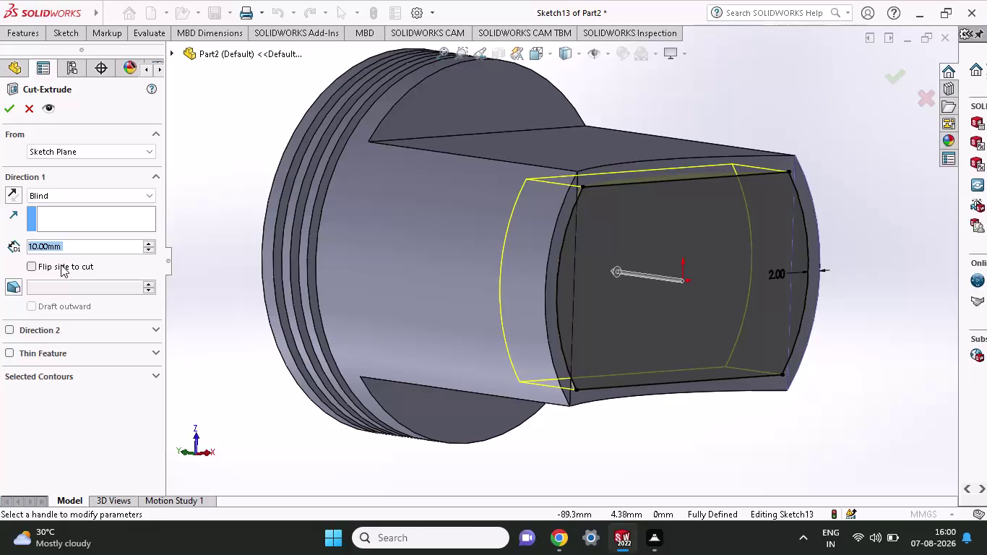
Set the cut's Blind depth to 35 mm and confirm Cut-Extrude3.
text(35)
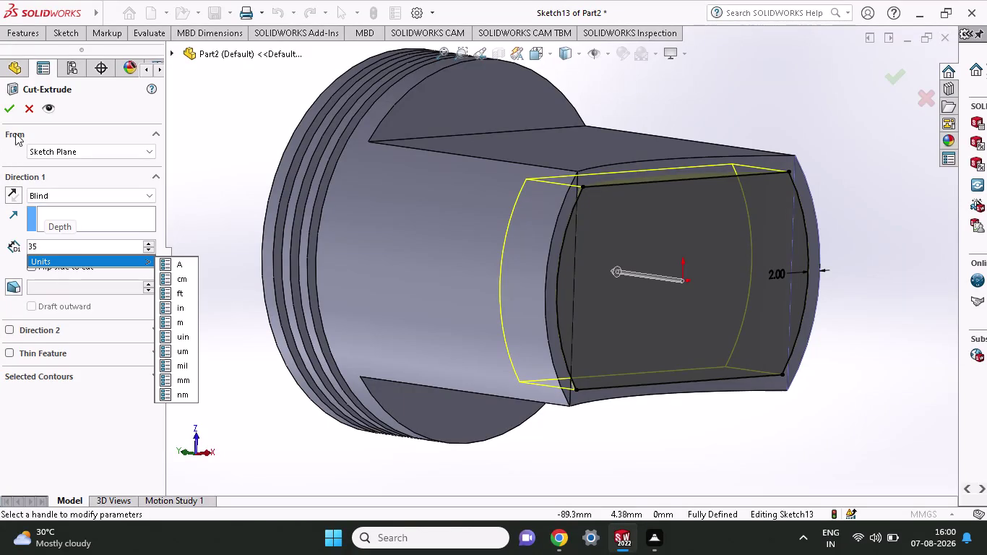
click(8, 108)
click(8, 108)
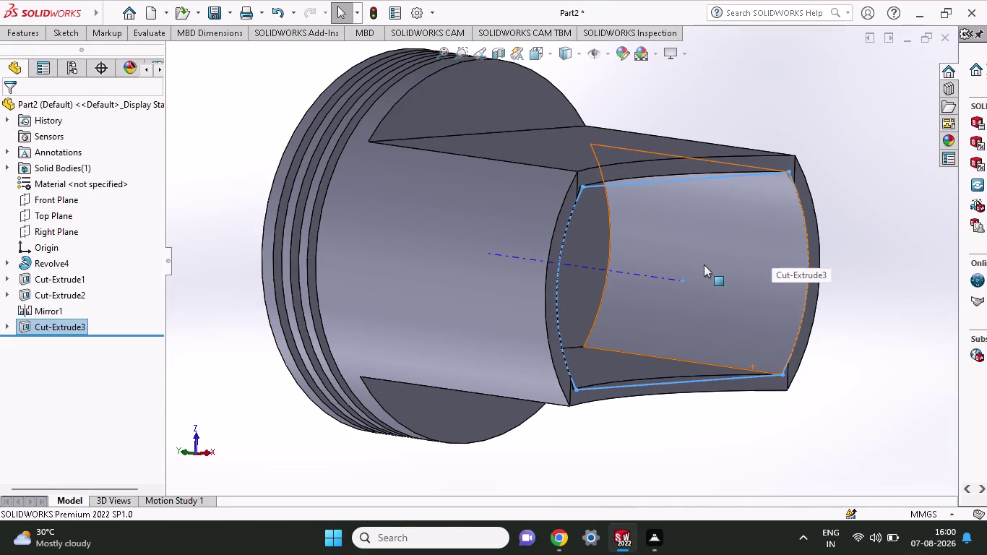
Orbit the piston to inspect the flat cut face, then select the Front Plane.
middle_drag(698, 255, 684, 386)
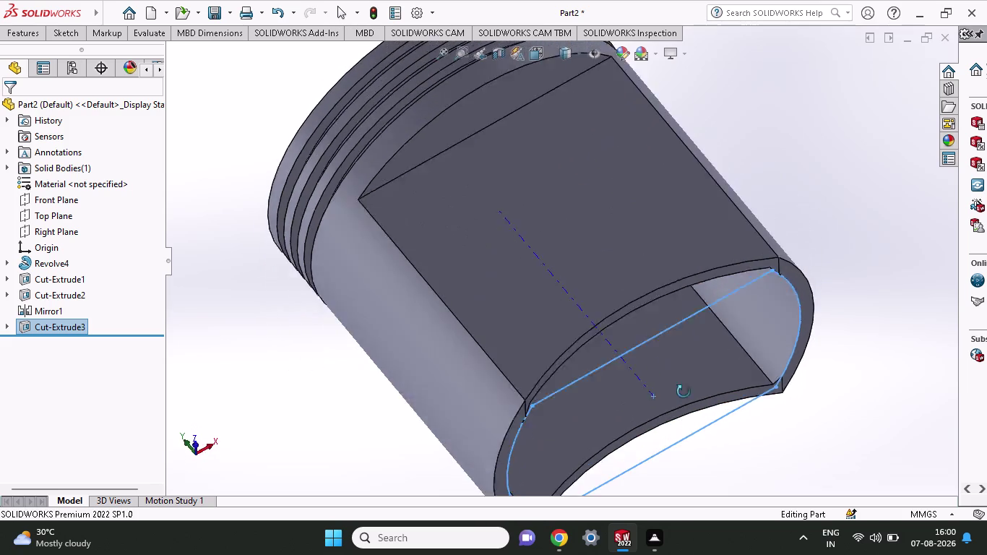
middle_drag(683, 386, 683, 425)
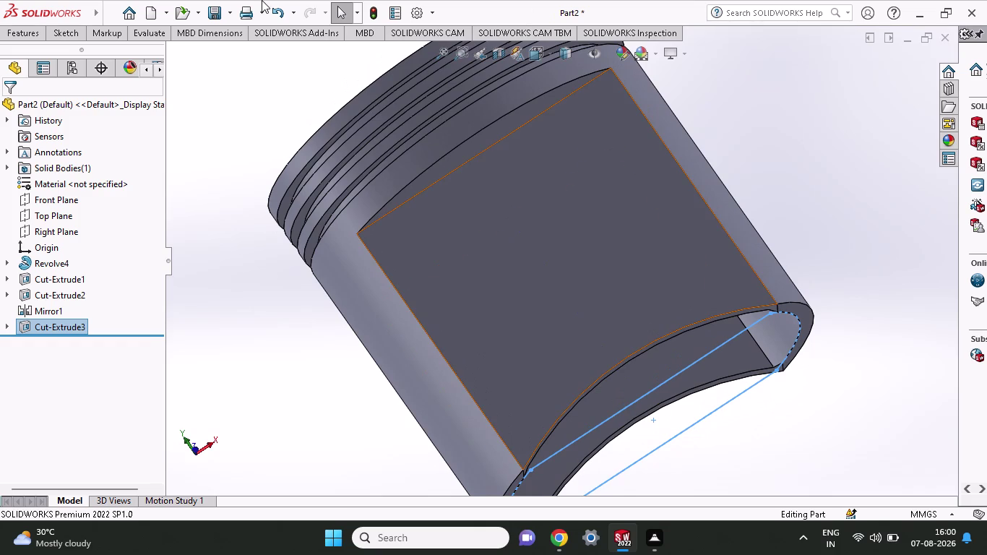
click(60, 200)
Start a sketch on the Front Plane and draw two concentric circles above the origin.
click(67, 183)
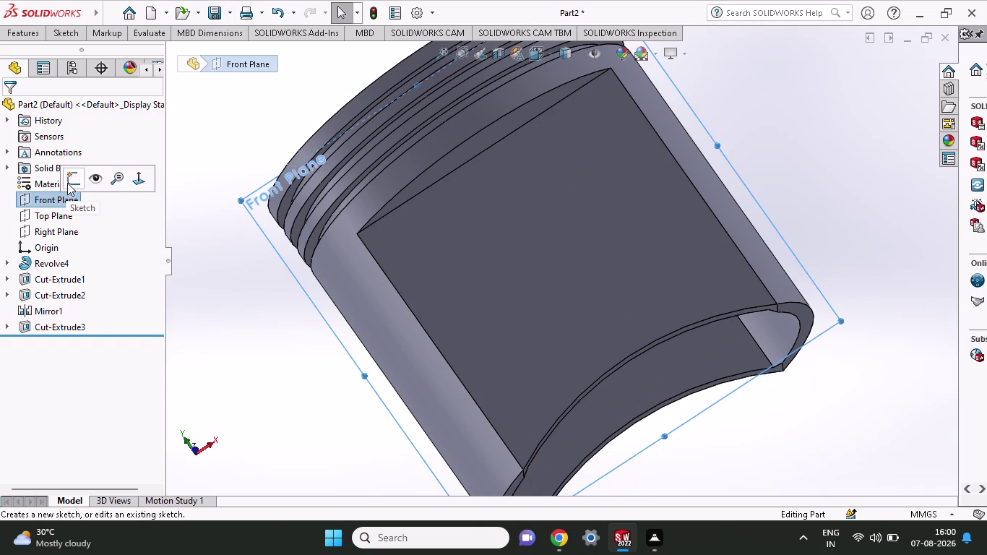
click(57, 33)
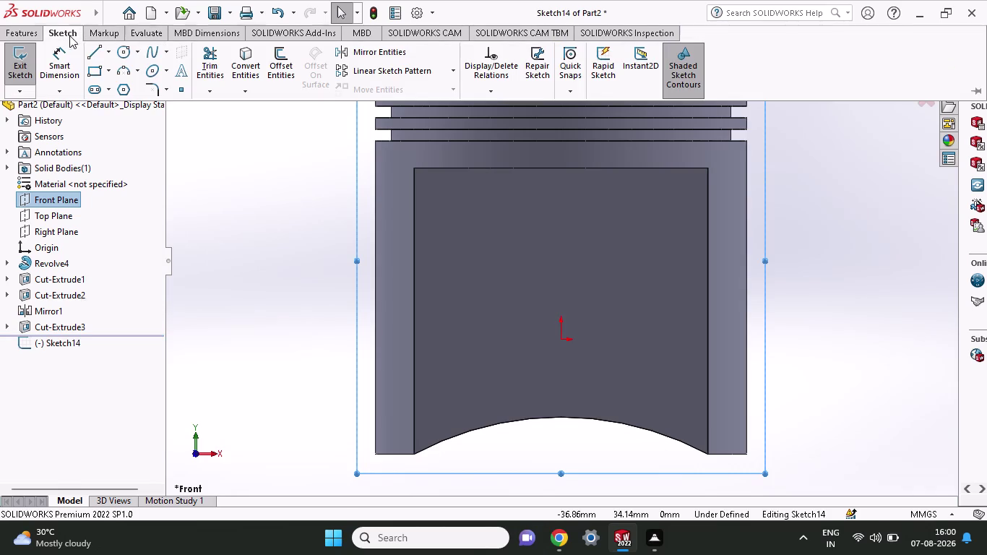
click(125, 54)
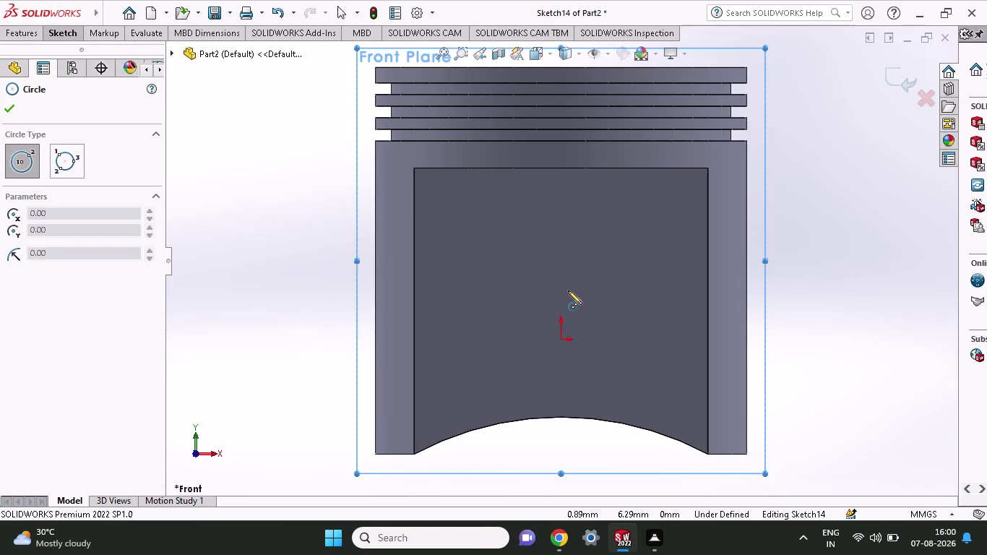
click(562, 295)
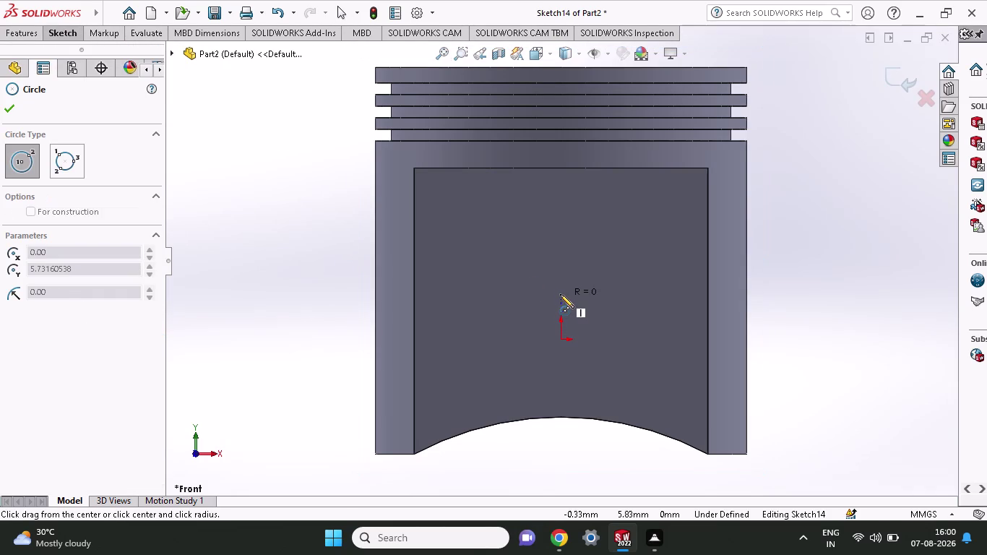
click(590, 329)
click(561, 295)
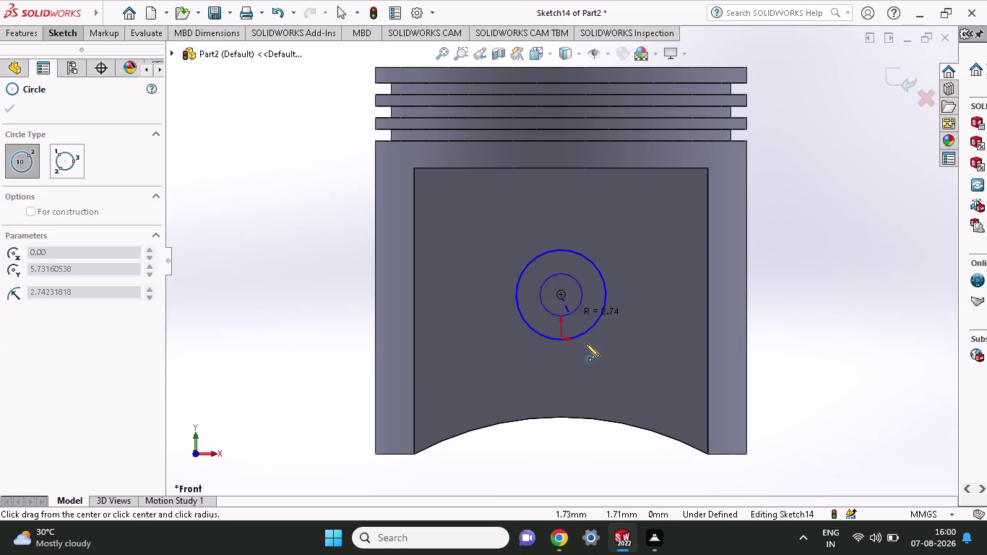
click(600, 364)
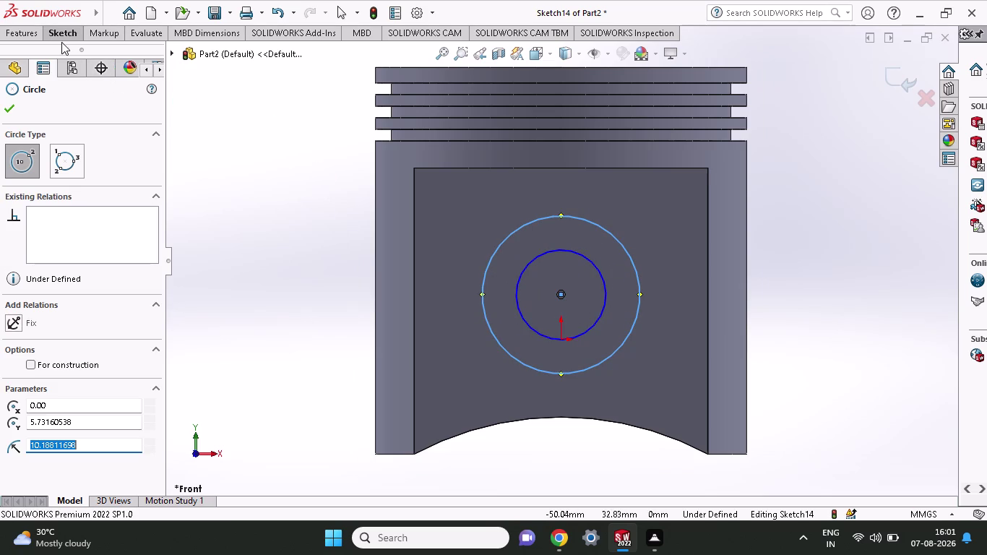
click(64, 31)
click(72, 63)
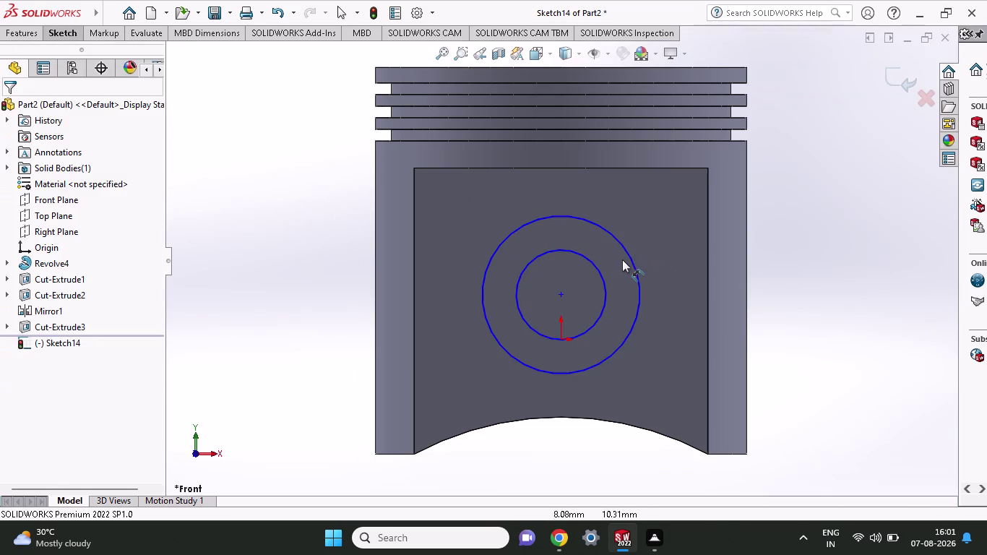
Begin dimensioning the outer circle, then cancel the tool.
click(626, 249)
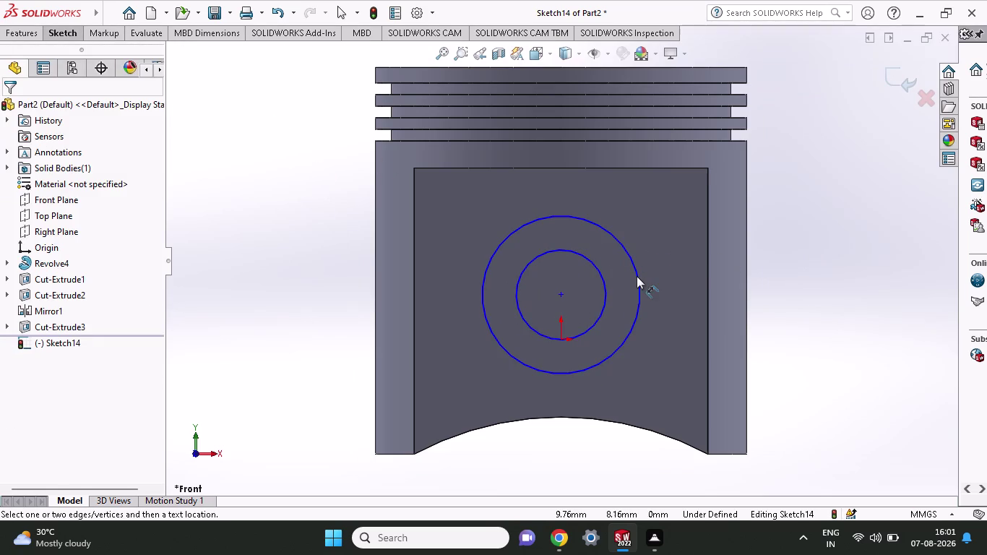
click(637, 277)
key(Escape)
key(Escape)
key(Escape)
key(Escape)
Select the trial circles and remove them, leaving the sketch empty.
click(66, 27)
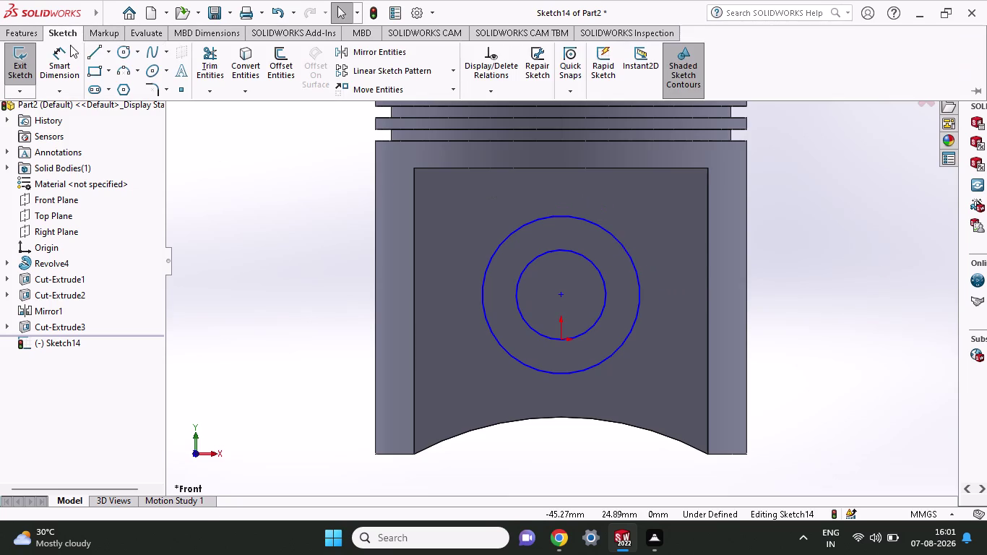
click(55, 57)
click(557, 371)
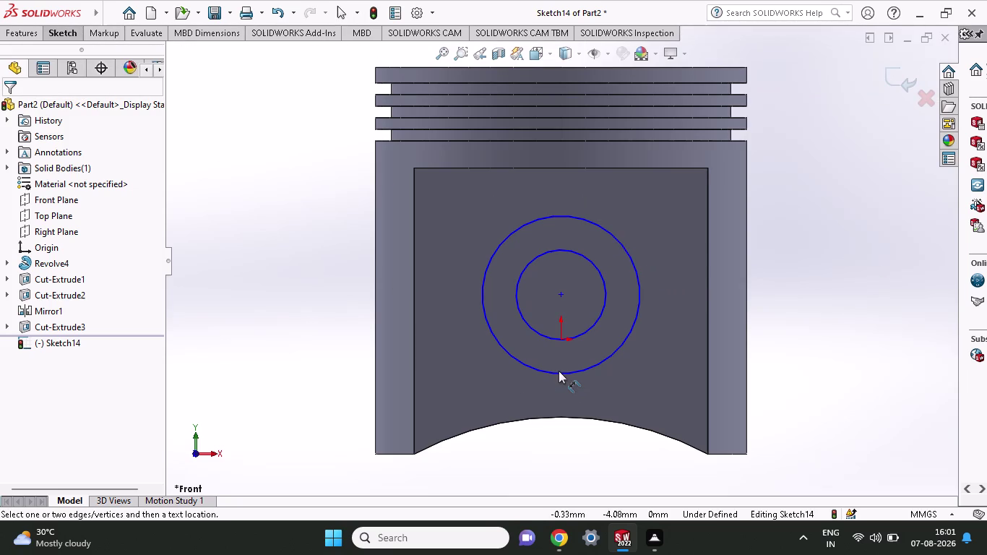
click(559, 371)
click(560, 332)
key(Escape)
key(Escape)
key(Escape)
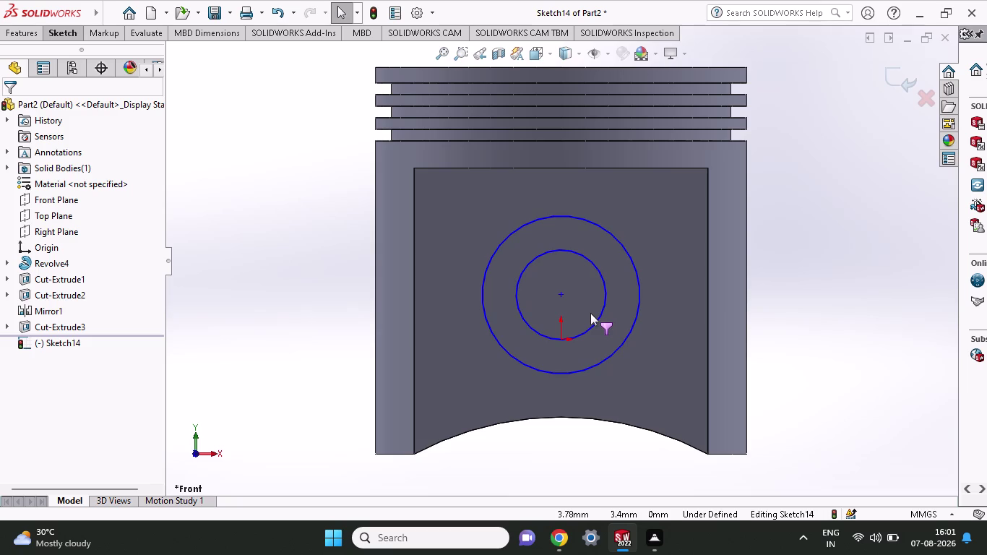
key(ctrl+z)
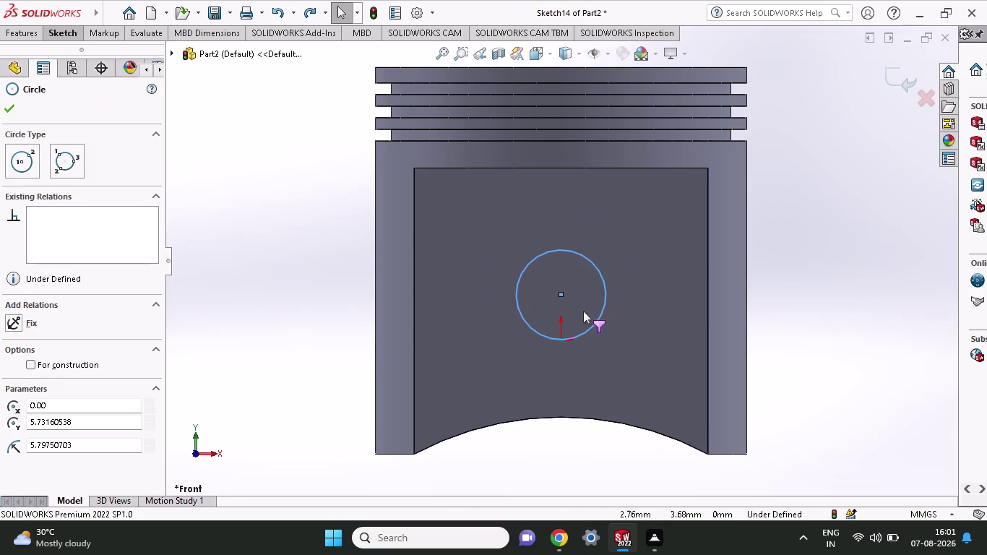
key(ctrl+z)
Draw the inner circle centred on the origin with radius 6.
click(52, 33)
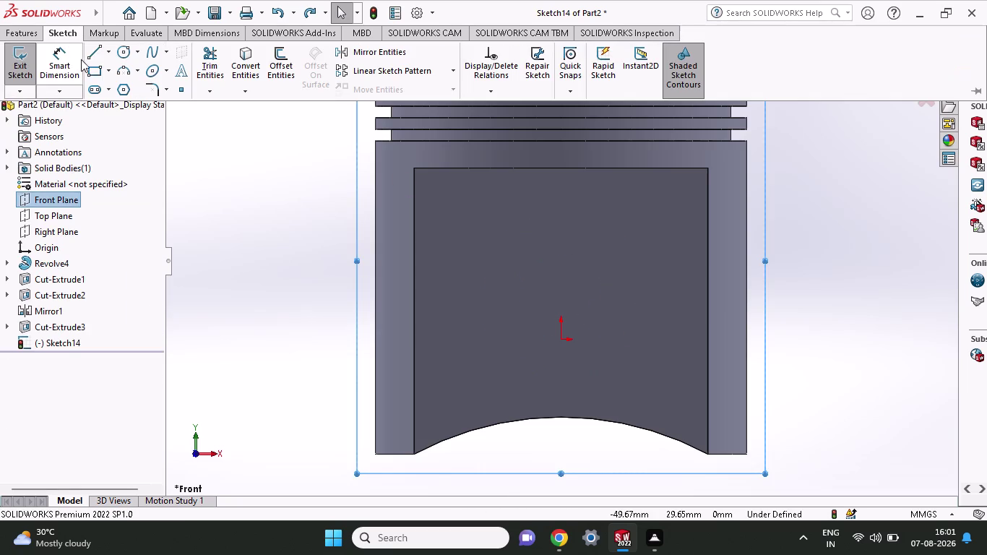
click(121, 54)
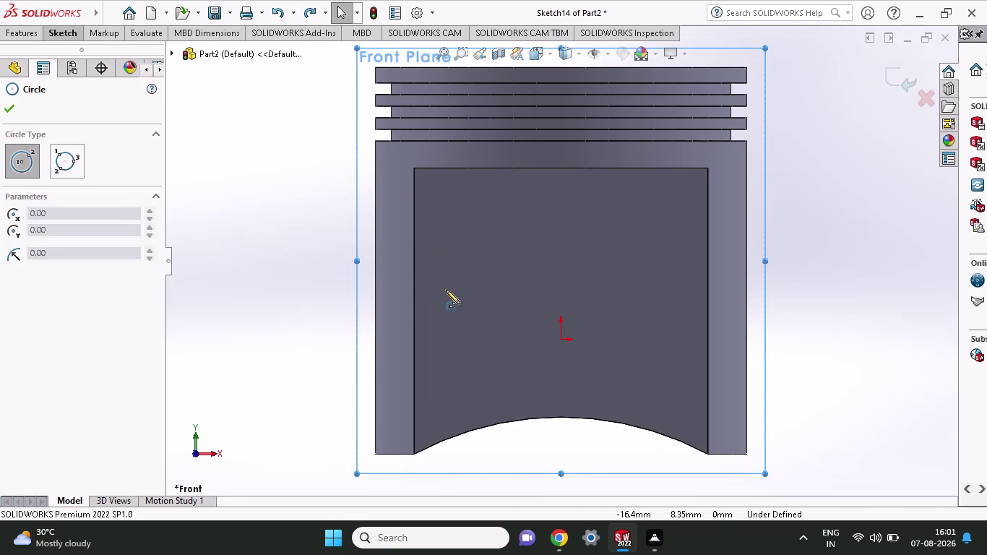
click(562, 339)
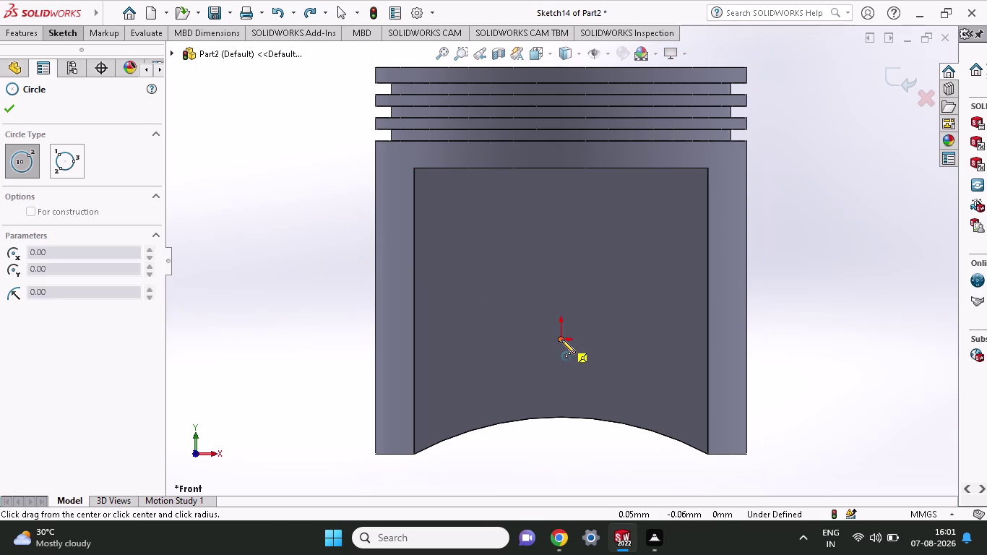
click(581, 368)
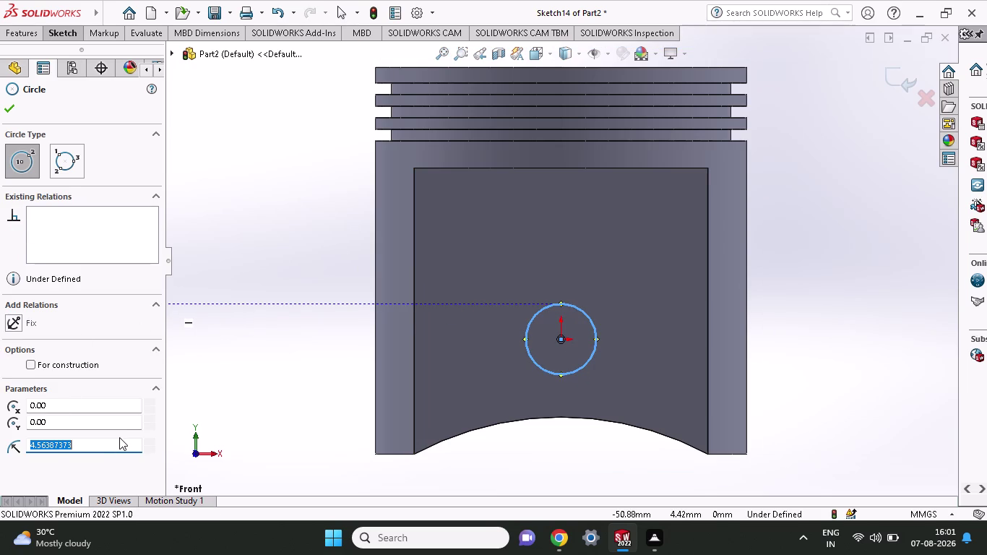
drag(98, 439, 28, 462)
drag(86, 444, 0, 456)
key(BackSpace)
key(6)
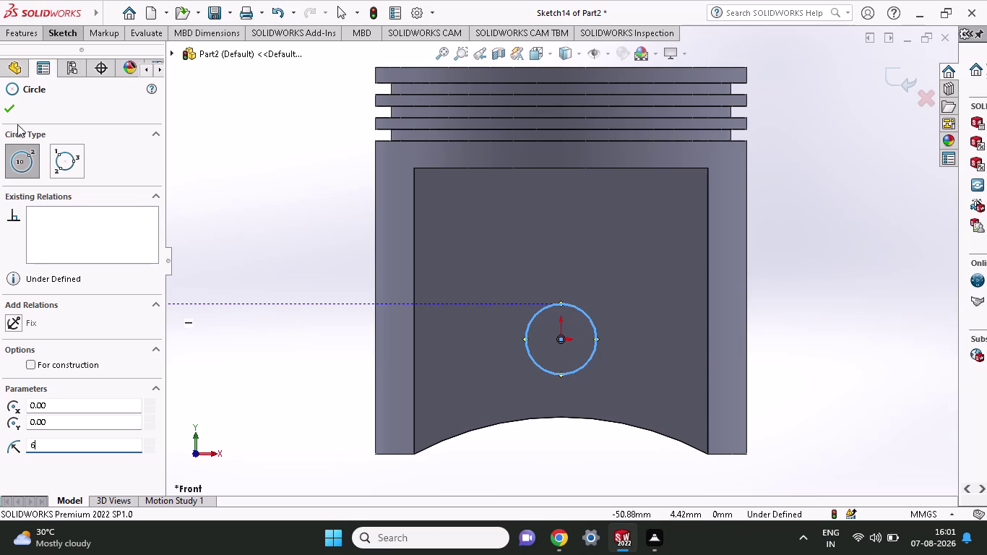
click(8, 102)
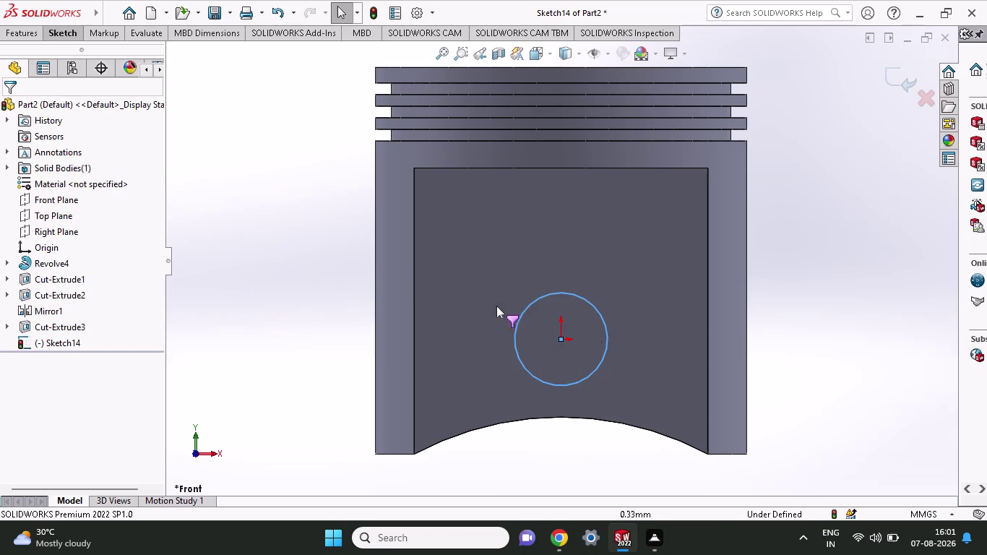
Draw the outer concentric circle at the origin with radius 9.
click(77, 28)
click(125, 53)
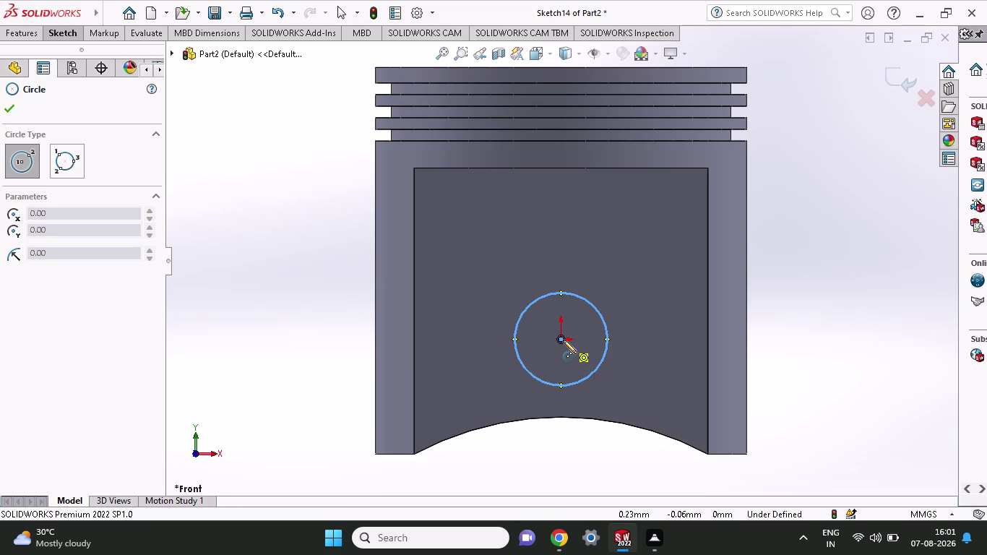
click(563, 340)
click(590, 395)
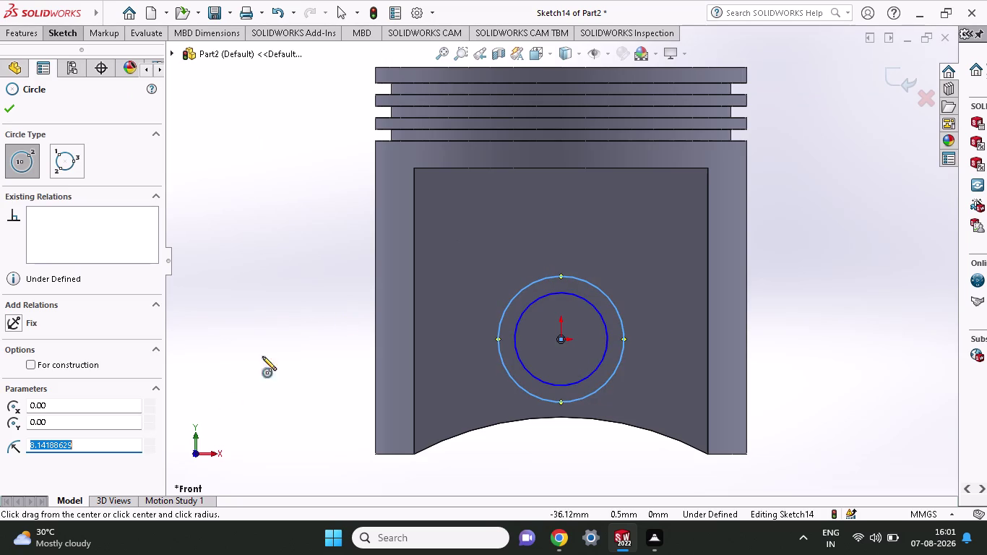
drag(95, 446, 0, 453)
key(9)
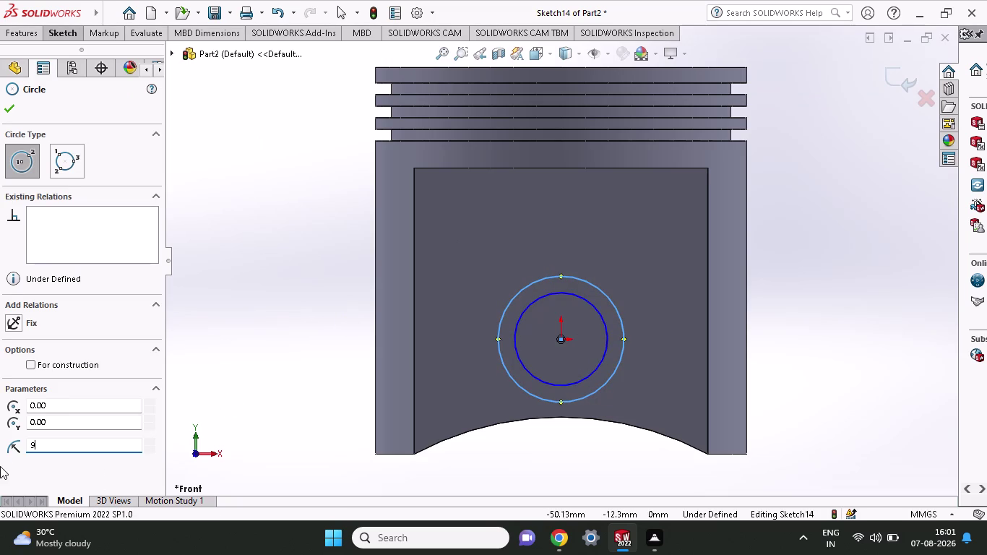
click(5, 102)
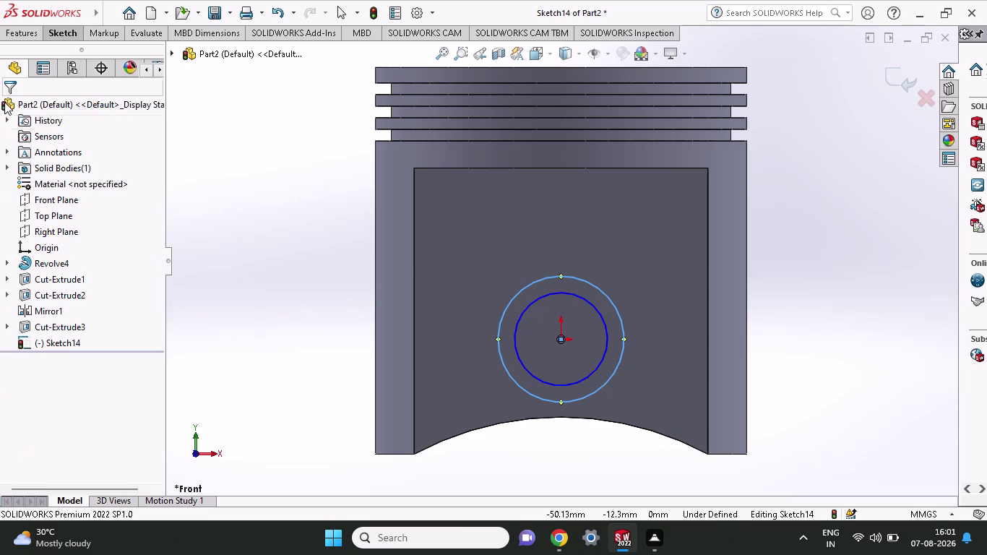